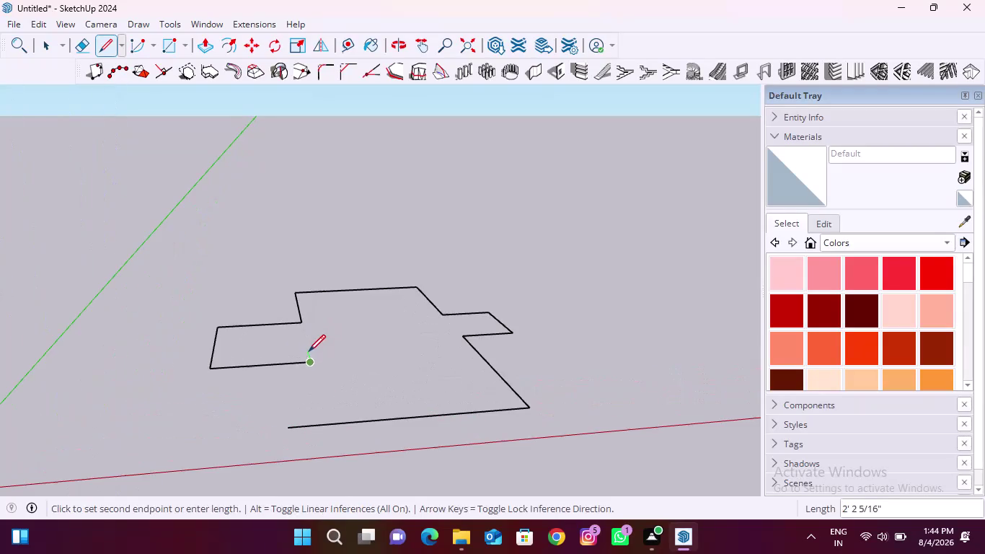
Orbit the view and draw a 7.5" edge along the green axis.
middle_drag(325, 361, 313, 427)
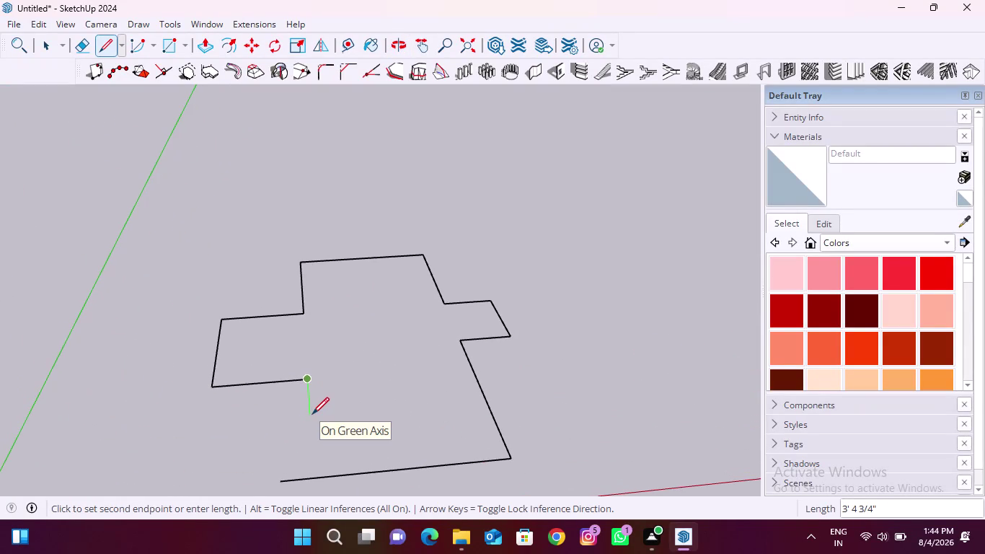
key(1)
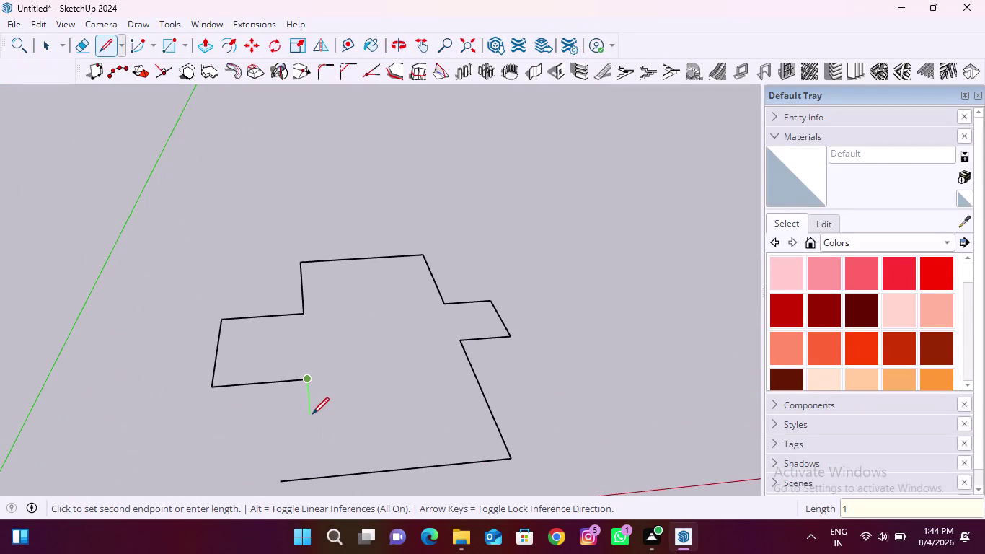
key(BackSpace)
text(7.5)
text(")
key(Return)
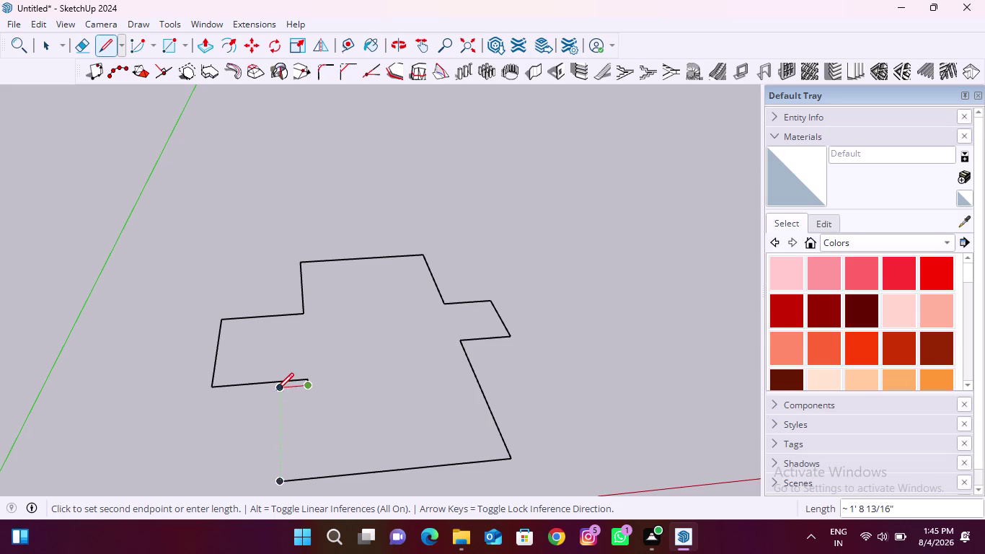
Place the final corner and rejoin the start point to form a face, then start Offset.
click(278, 389)
click(280, 480)
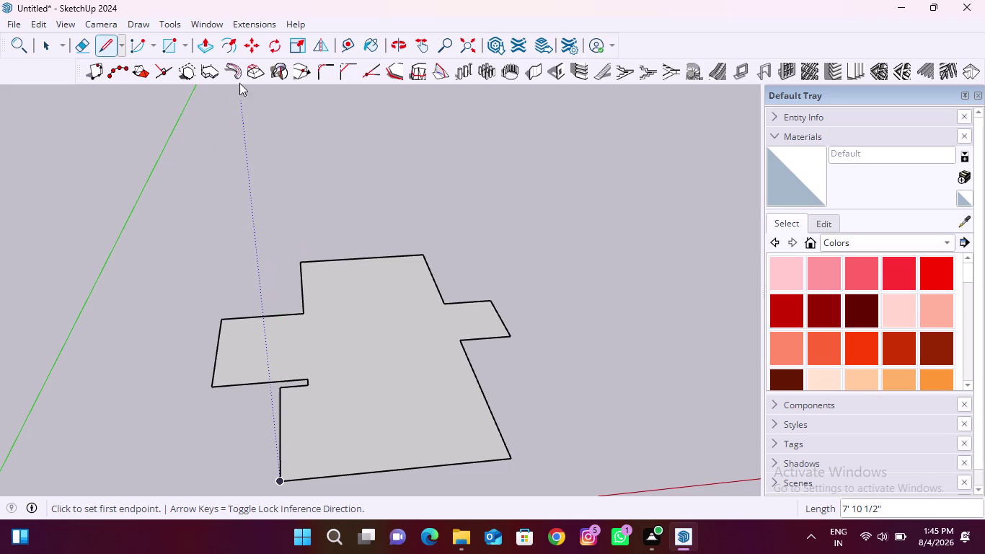
click(43, 53)
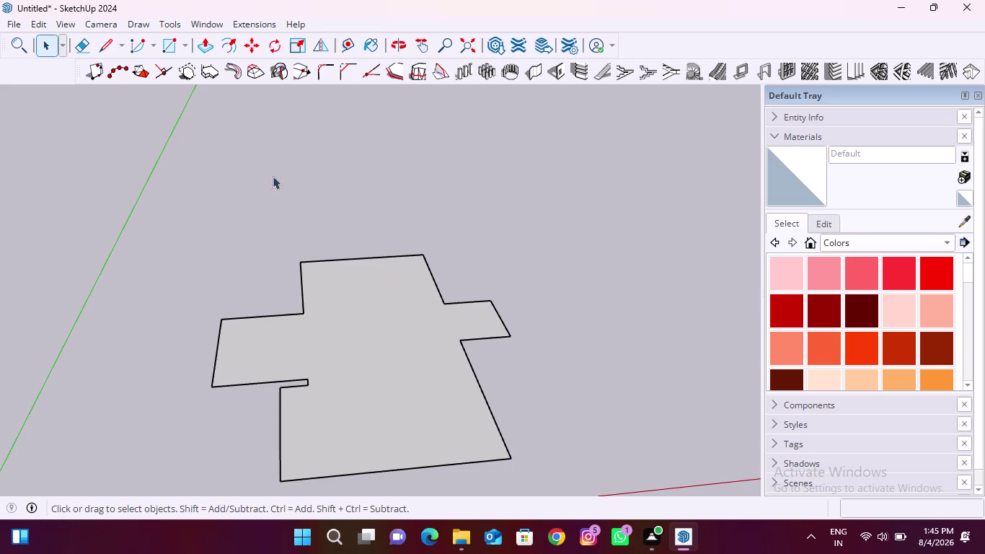
click(233, 53)
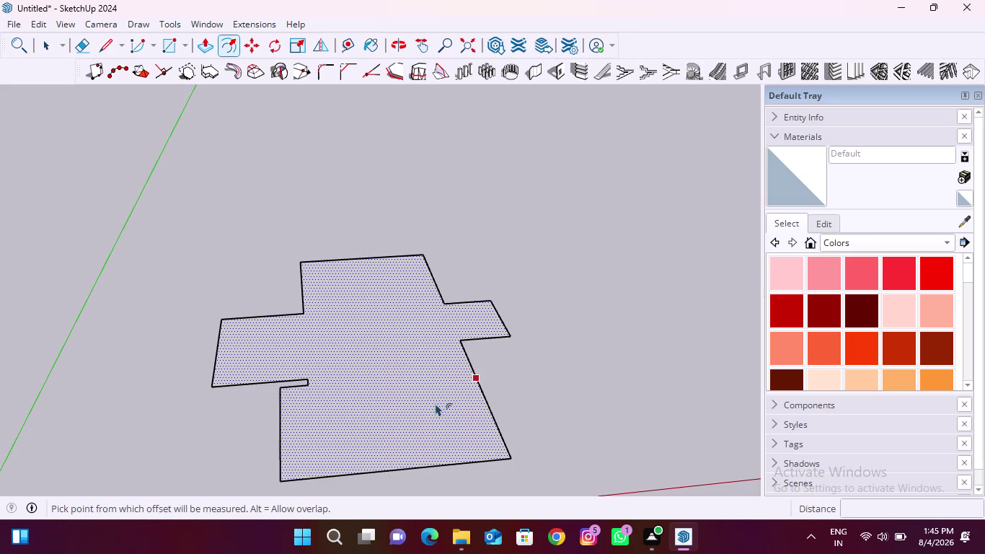